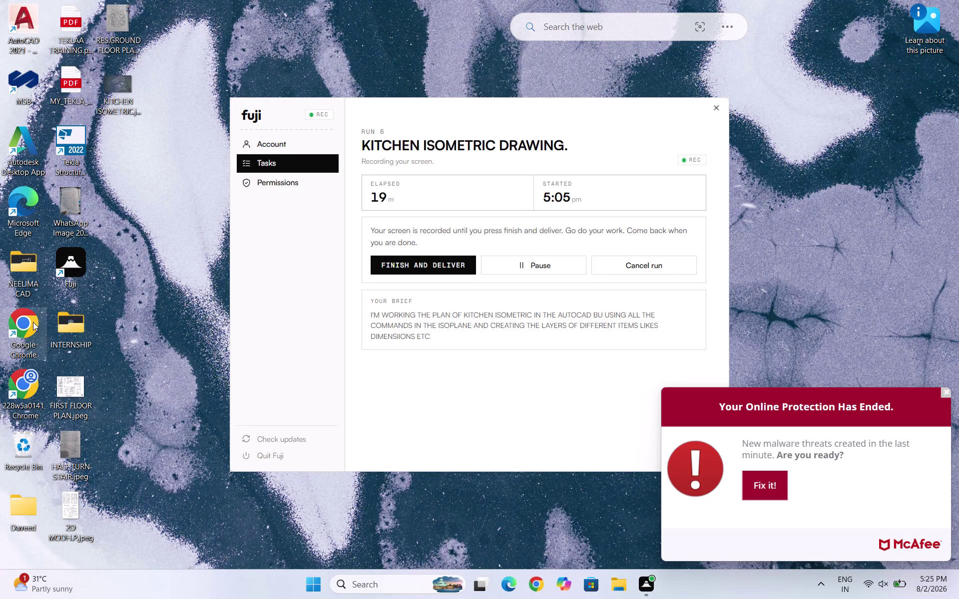
Open the desktop INTERNSHIP folder to list its 16 plan drawing, backup and PDF files.
double_click(71, 340)
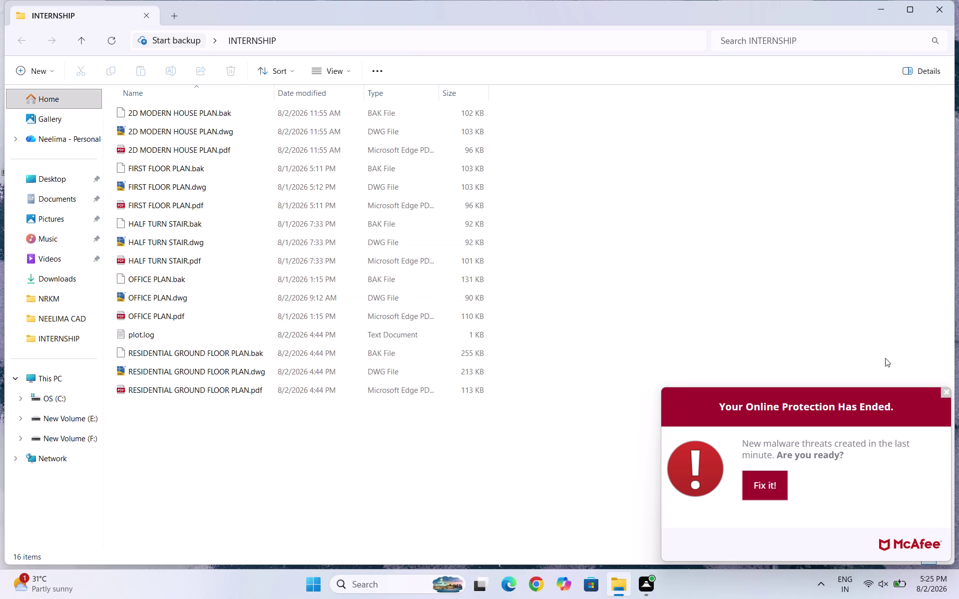
click(940, 393)
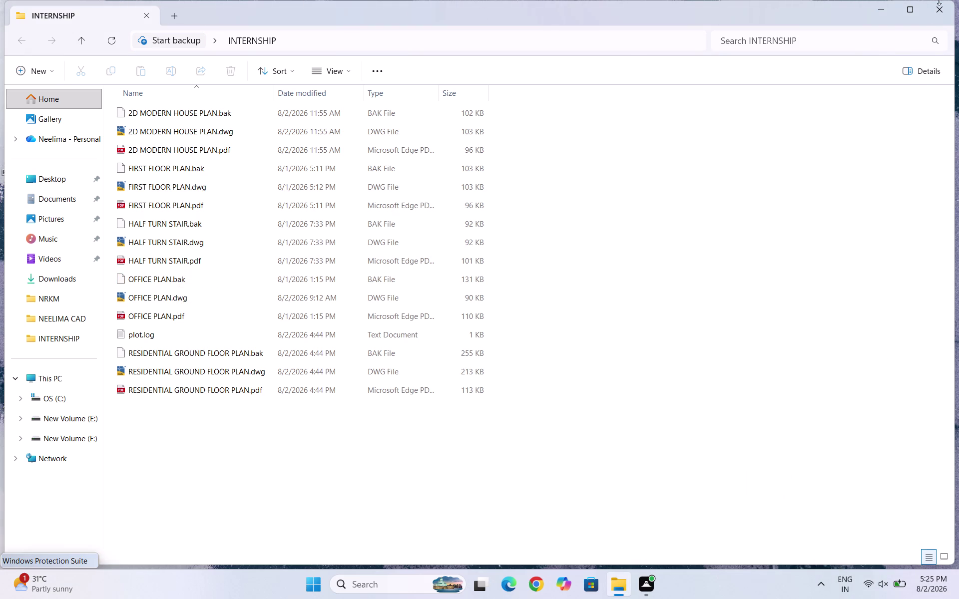